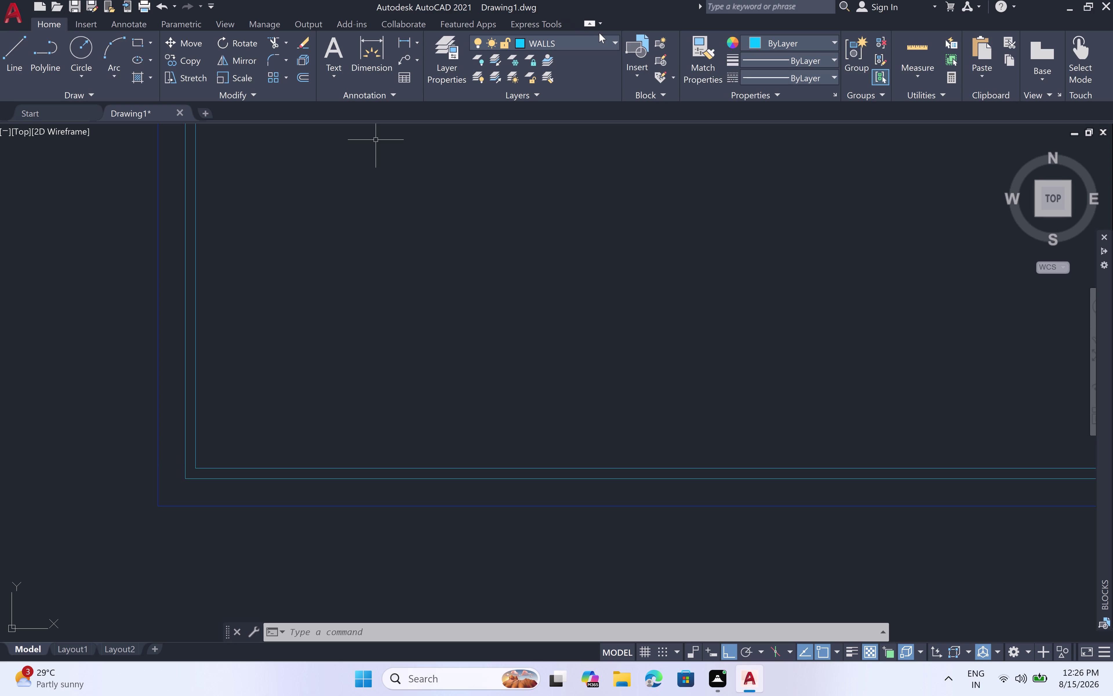
On layer 0, draw a 2'7.5" line rightward from the room's lower-left inner corner.
click(613, 40)
click(605, 62)
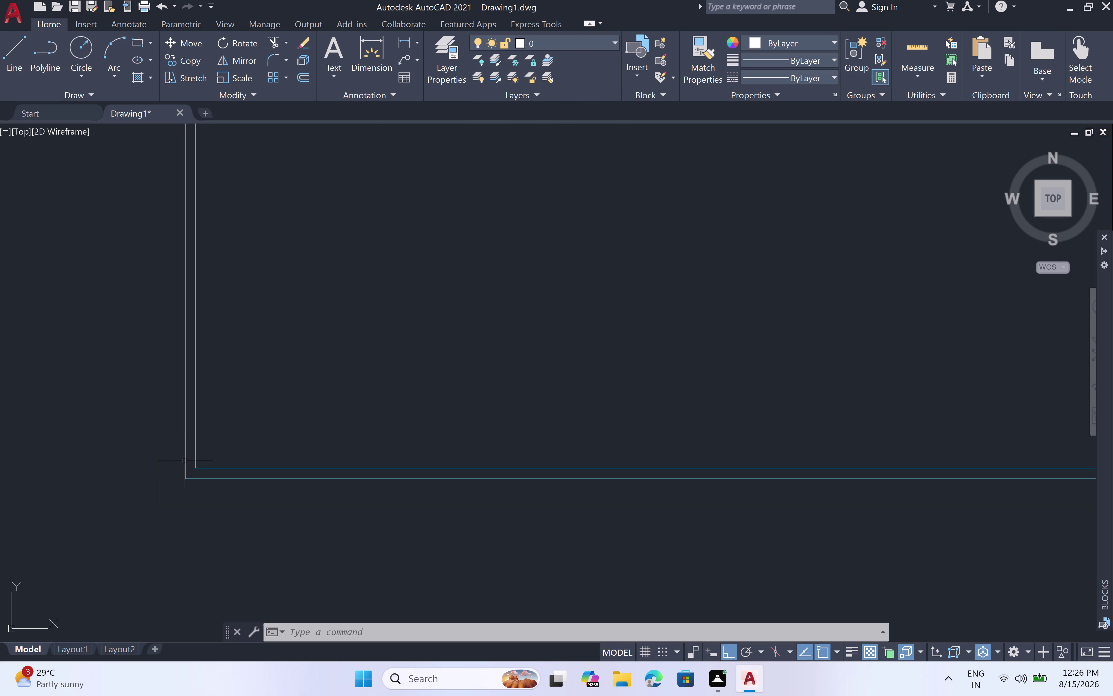
key(l)
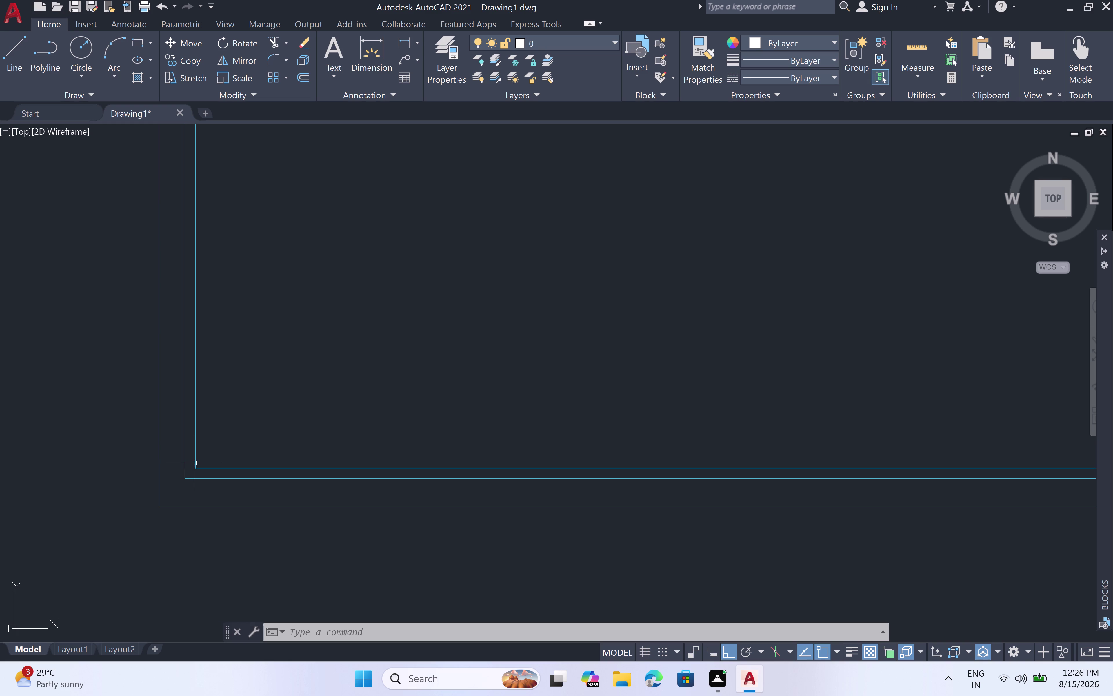
key(space)
click(197, 465)
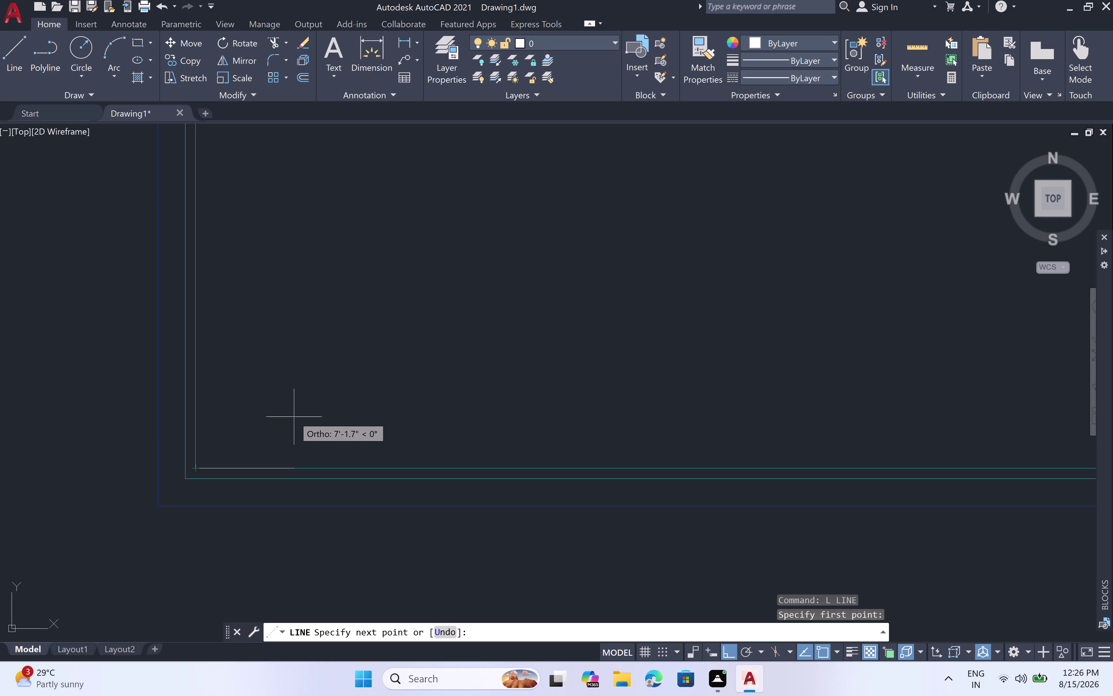
key(2)
key(apostrophe)
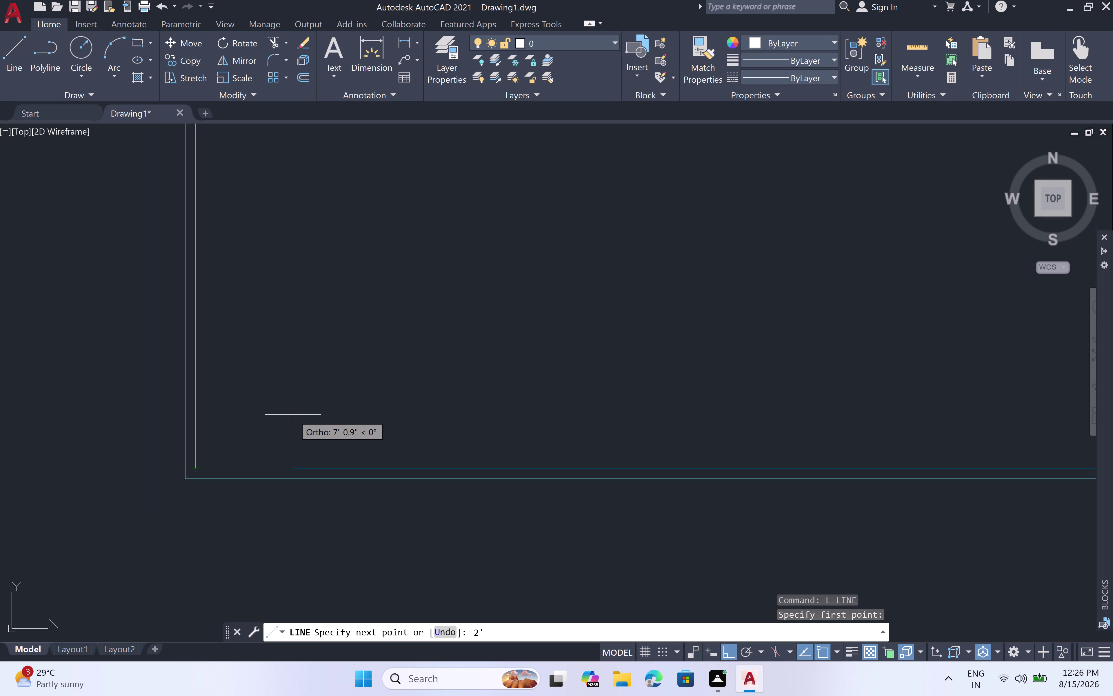
key(7)
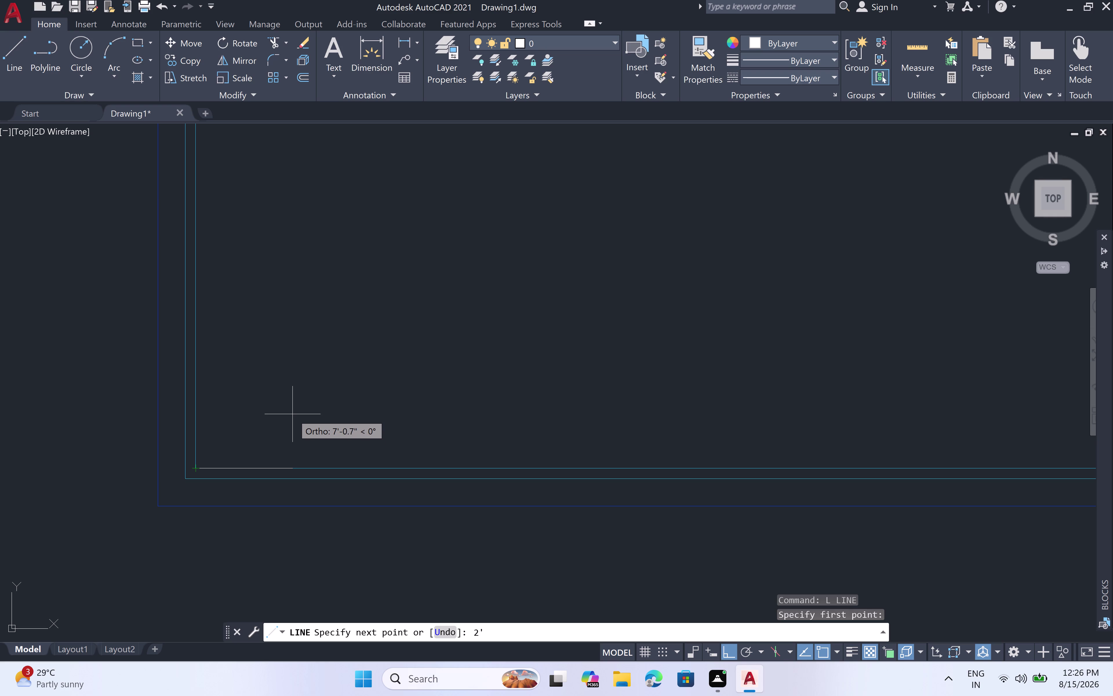
key(period)
key(5)
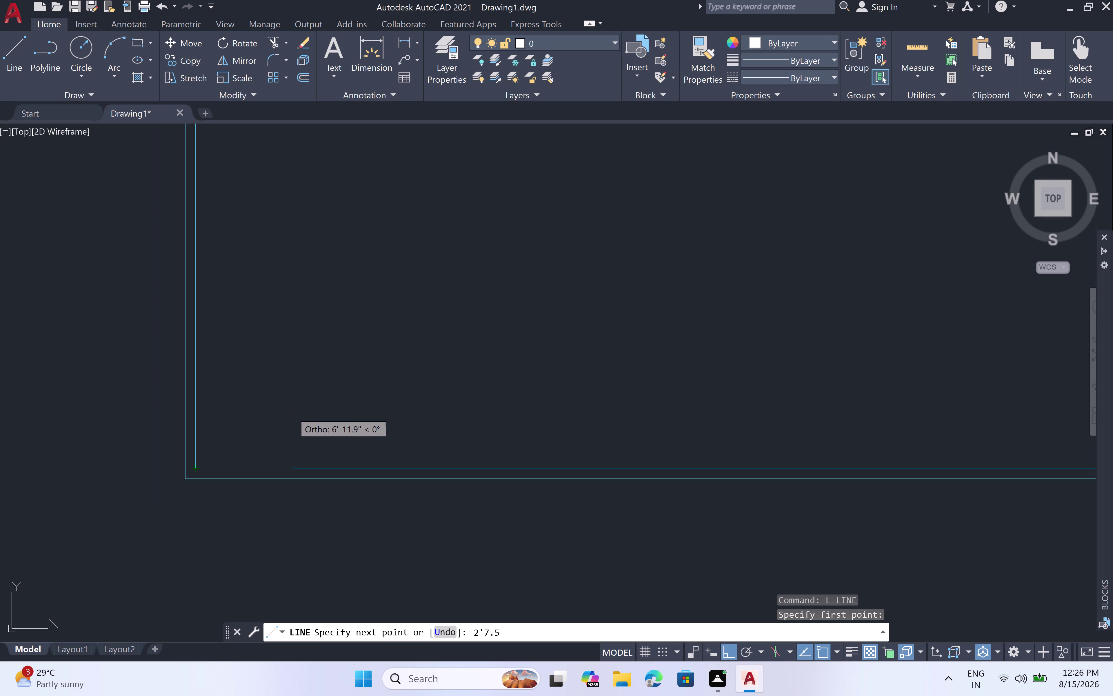
key(shift+quotedbl)
key(space)
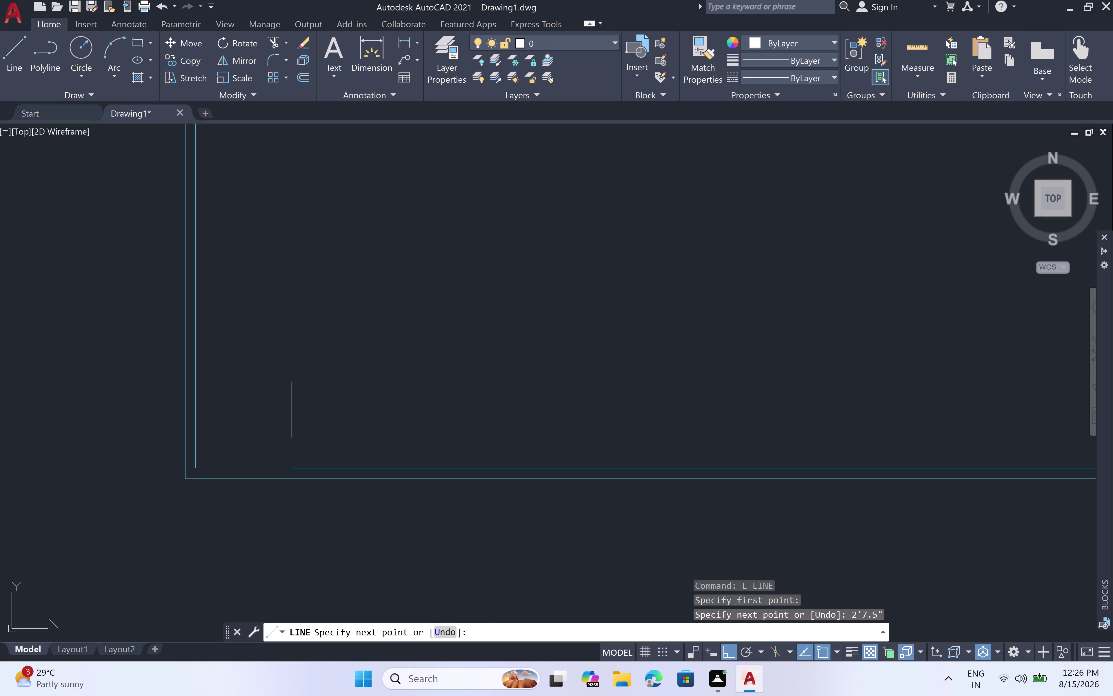
Pan out to show the room and extend the line 52' upward.
scroll(down, 3)
middle_drag(260, 280, 261, 281)
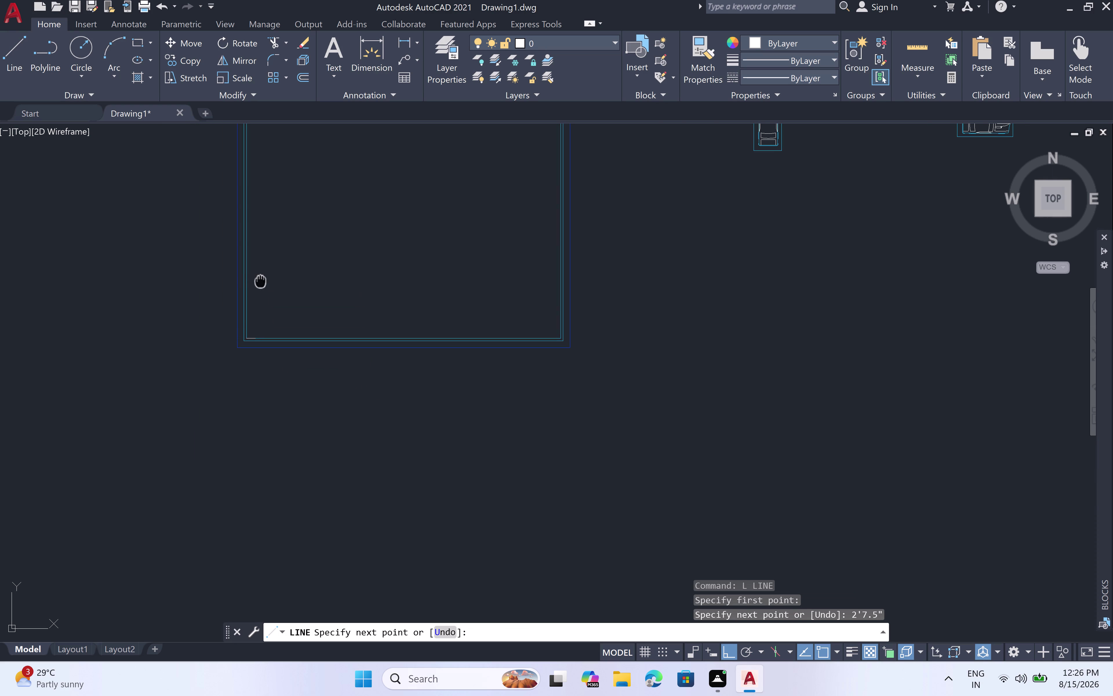
middle_drag(260, 281, 273, 414)
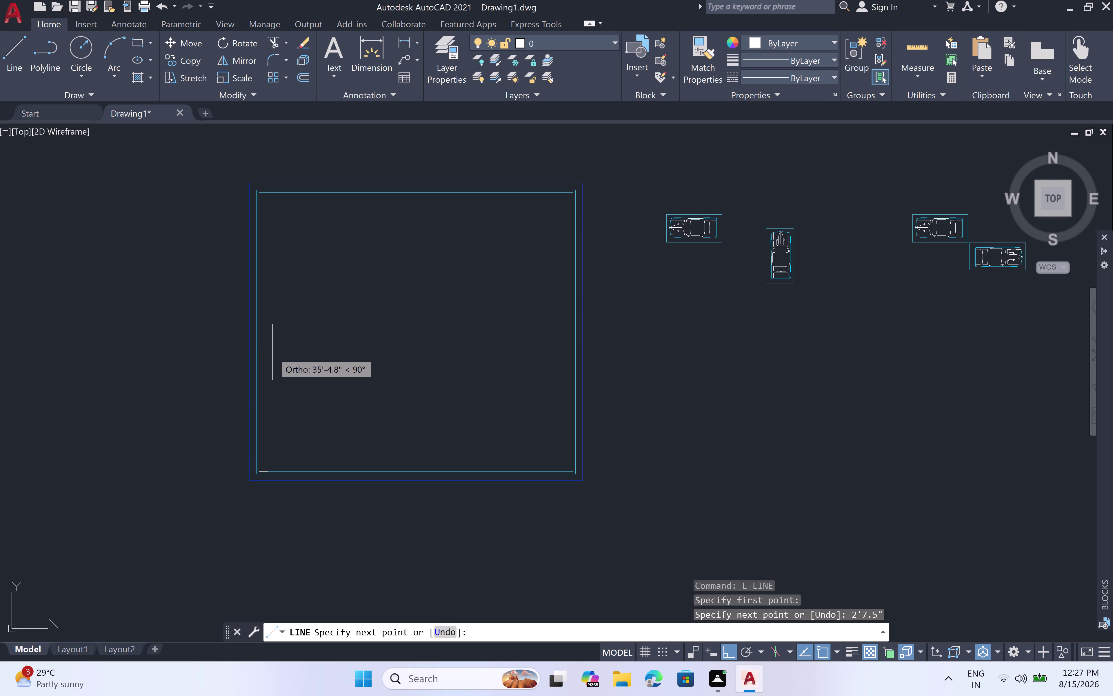
key(5)
text(2)
text(')
key(space)
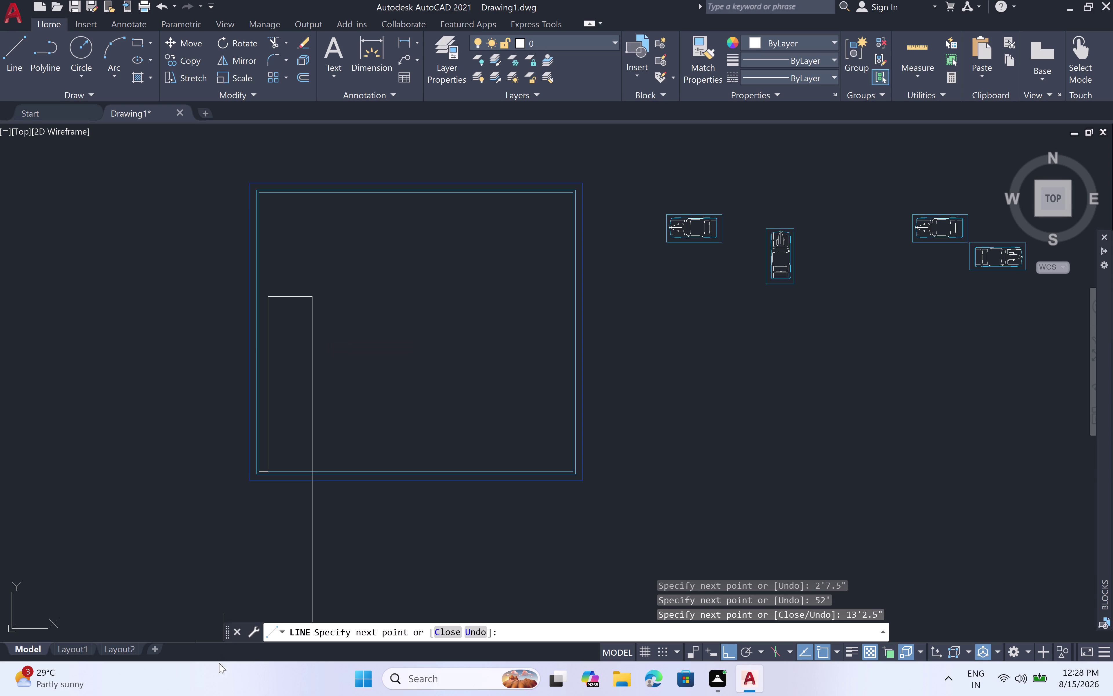
Continue the line 13'2.5" across, then zoom back in.
scroll(up, 3)
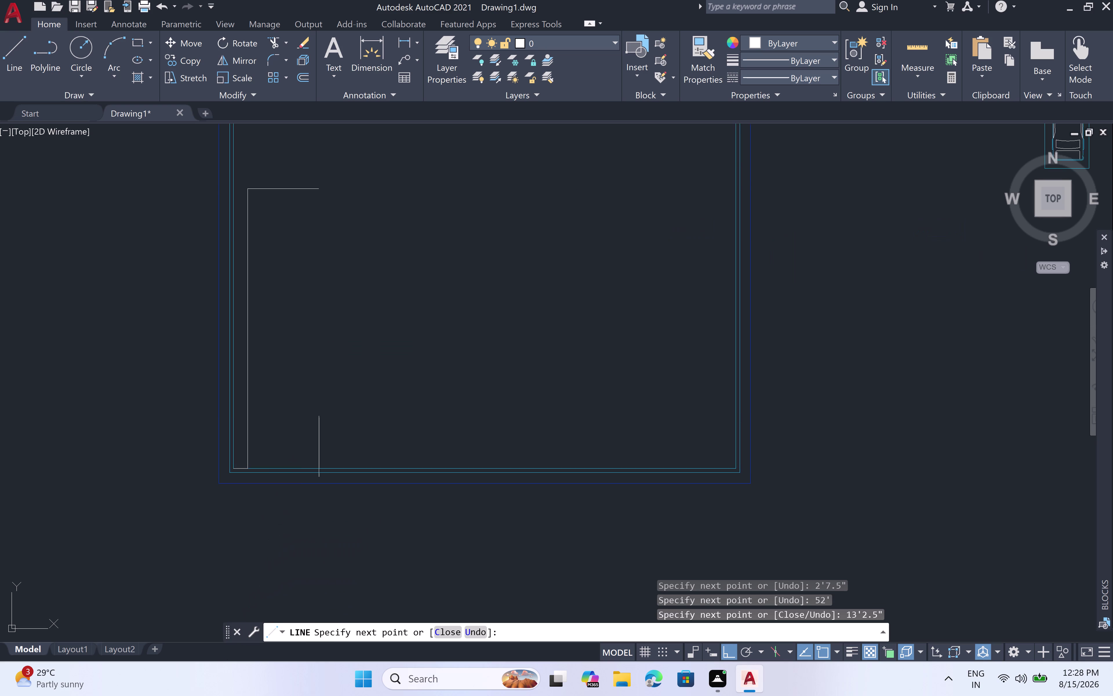
scroll(up, 3)
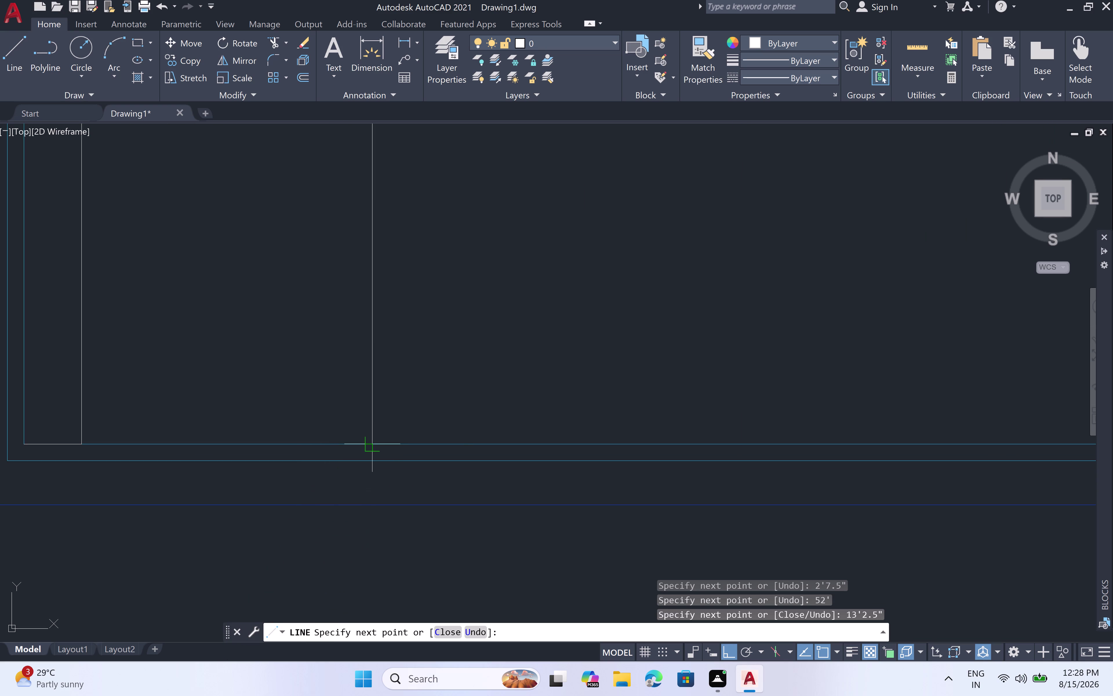
Snap the last piece perpendicular to the bottom wall and end the line command.
click(371, 444)
key(Escape)
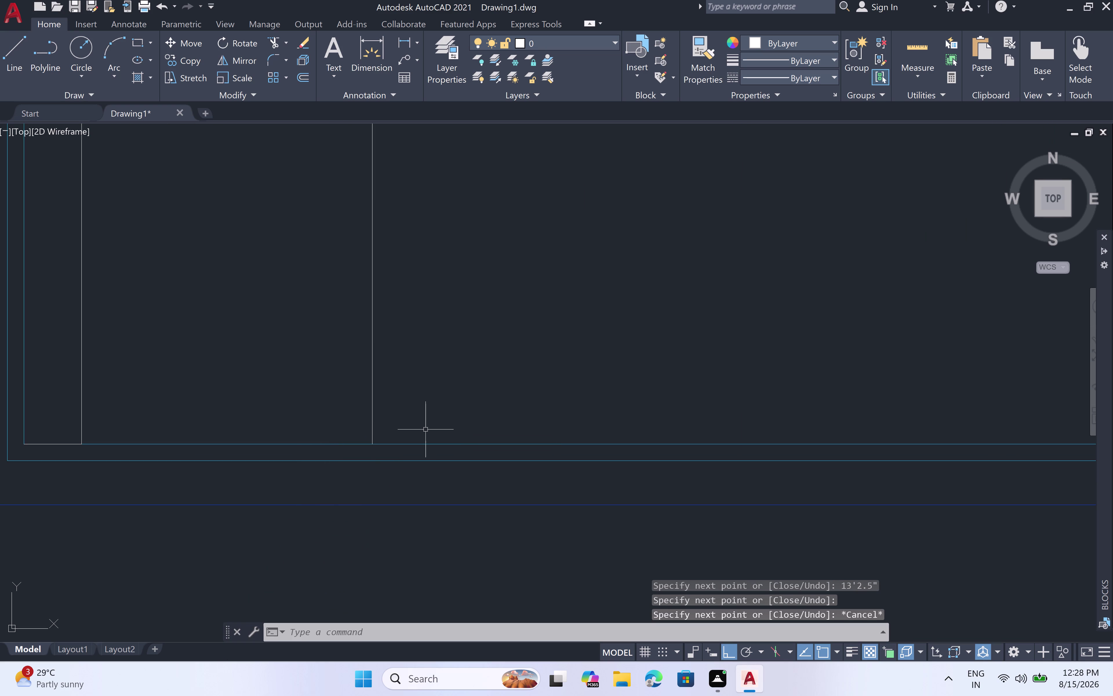
scroll(down, 3)
scroll(down, 3)
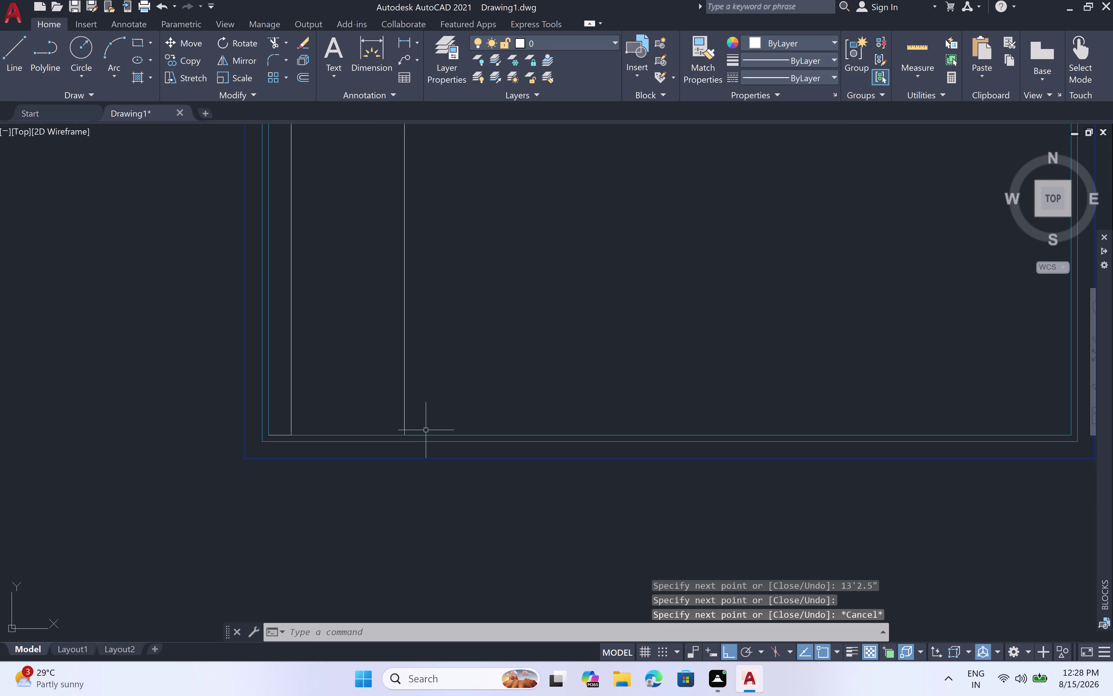
scroll(down, 3)
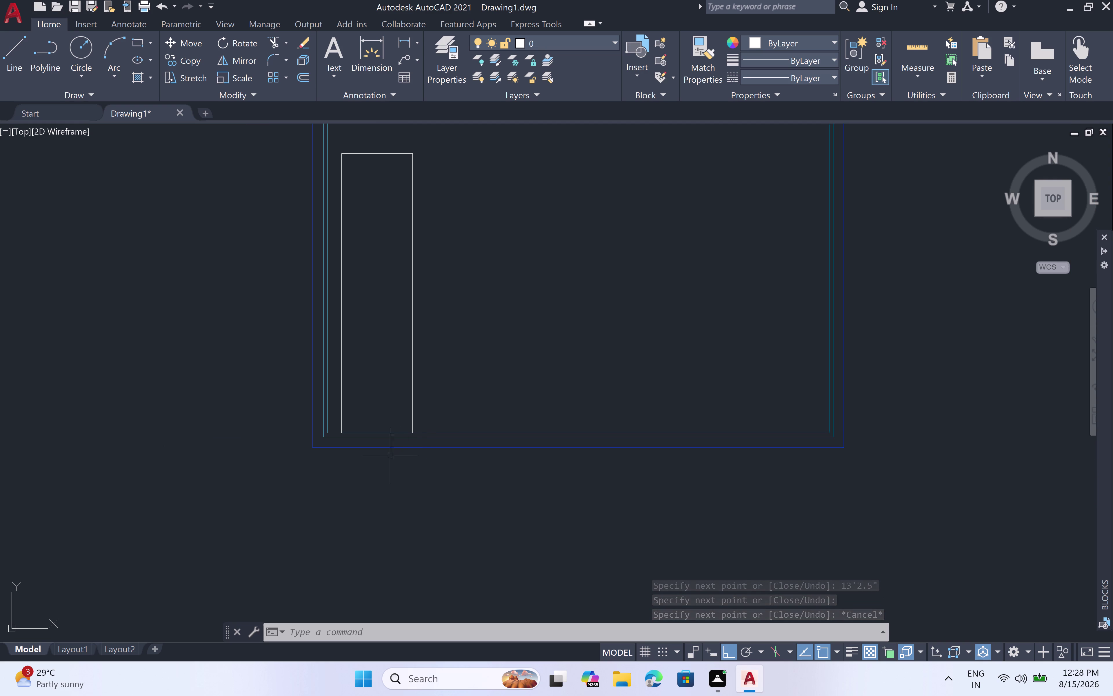
Begin typing the OFFSET command and clear the mistyped text.
key(o)
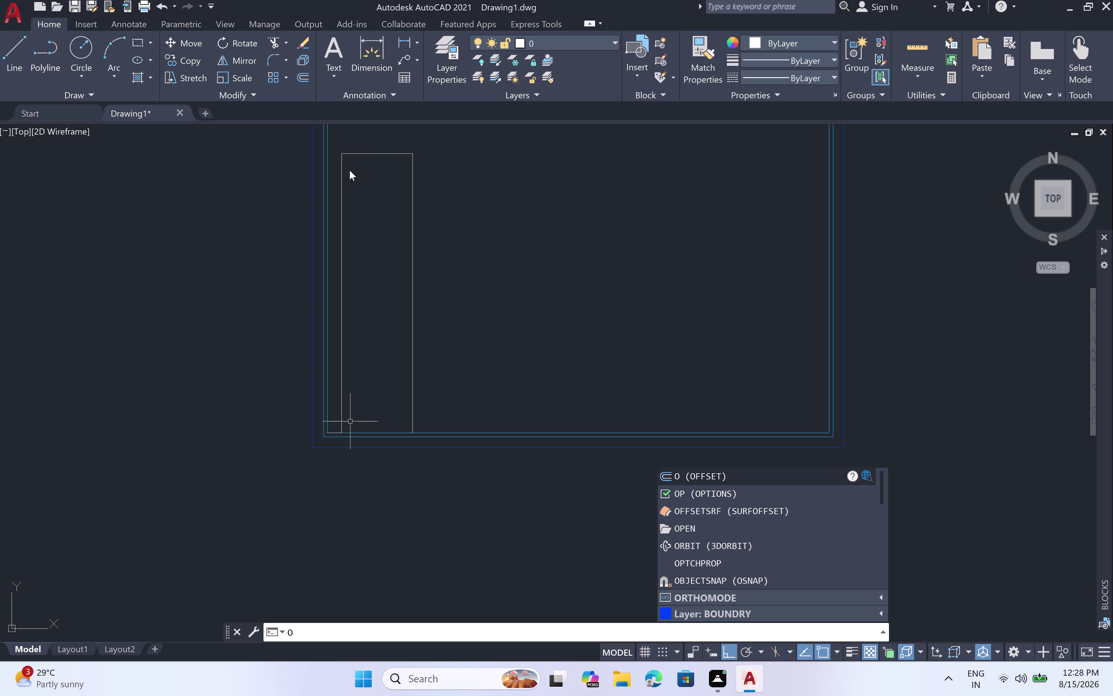
text(OO)
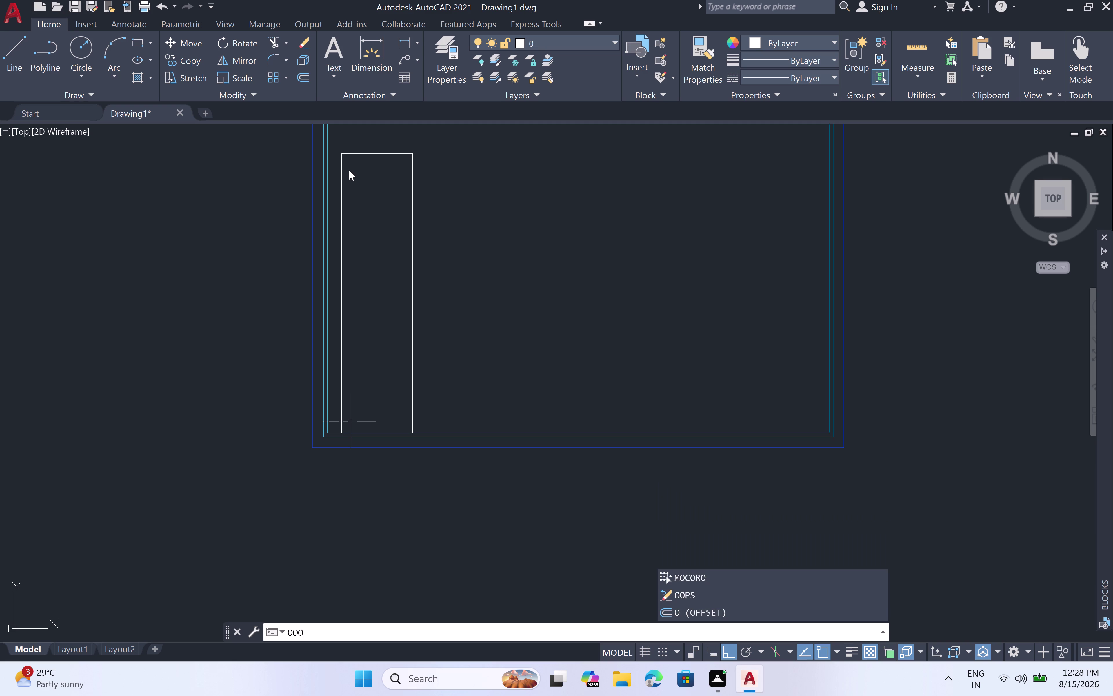
key(f)
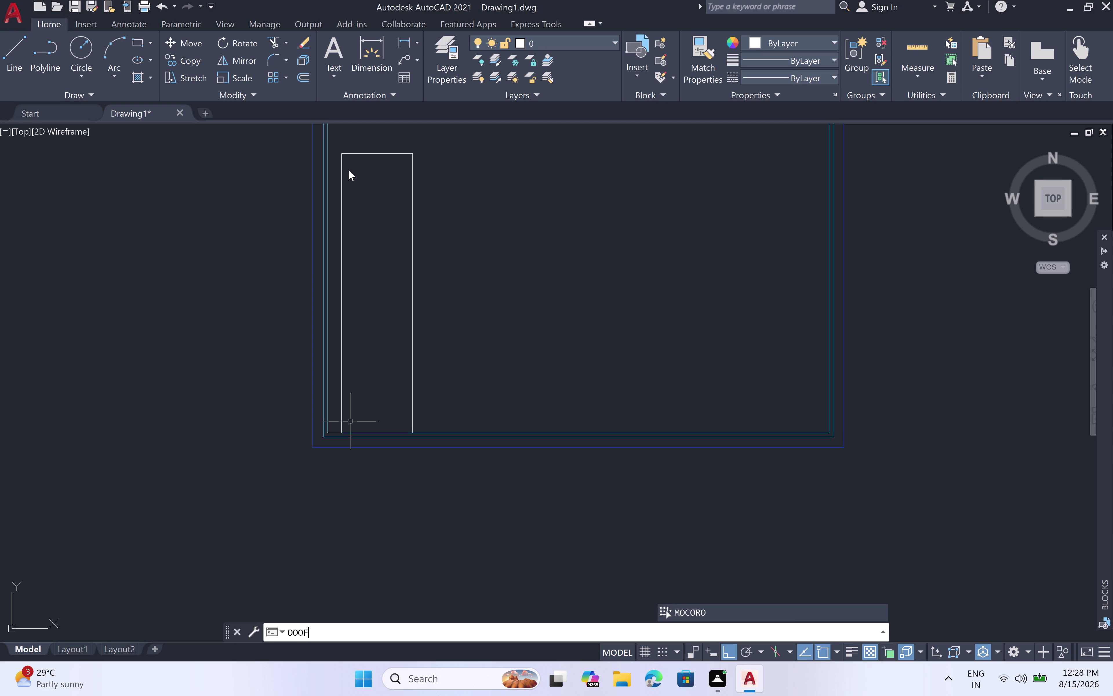
key(BackSpace)
key(BackSpace)
key(BackSpace)
key(BackSpace)
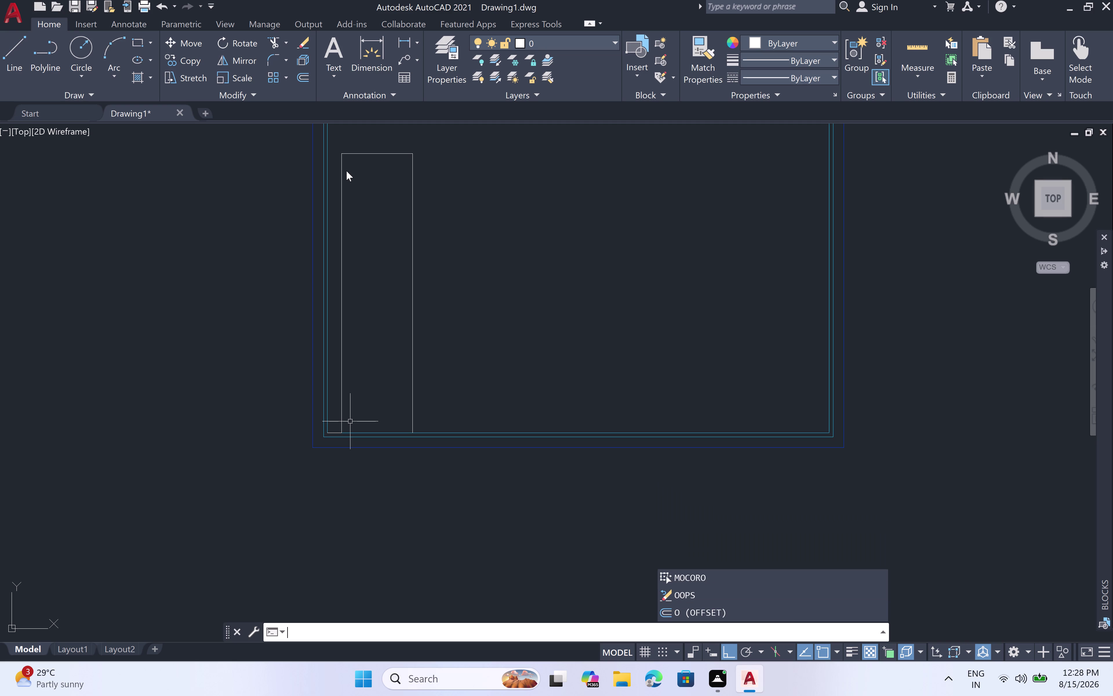
Offset the tall rectangle's left edge 4.5" inward to give the partition its thickness.
key(o)
text(FF)
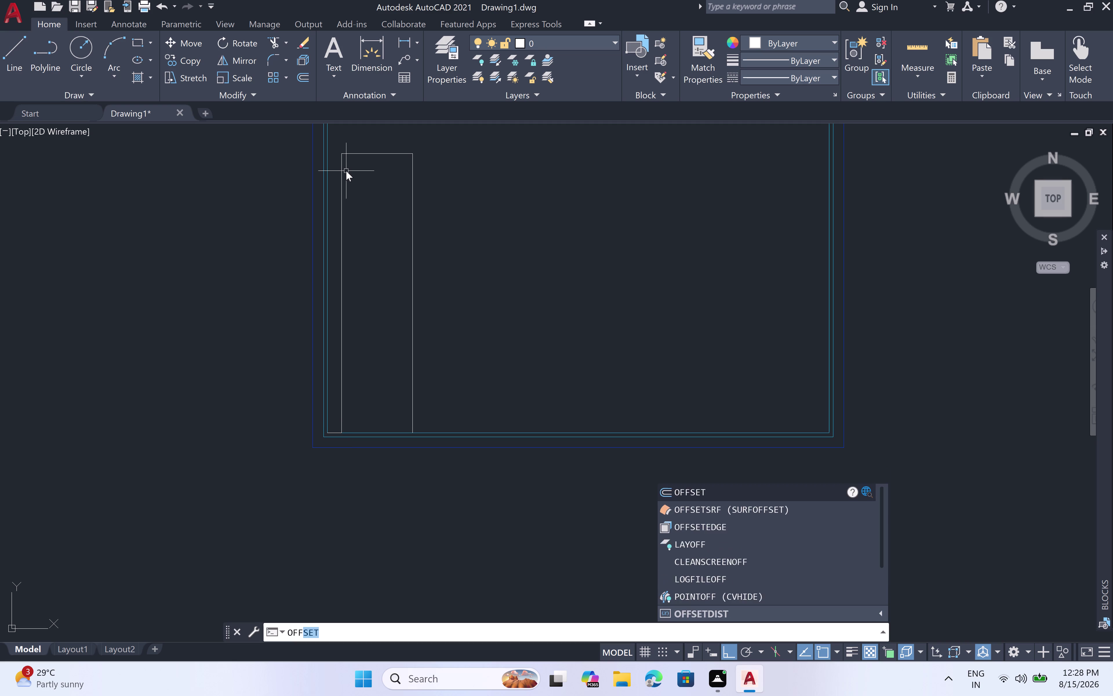
key(space)
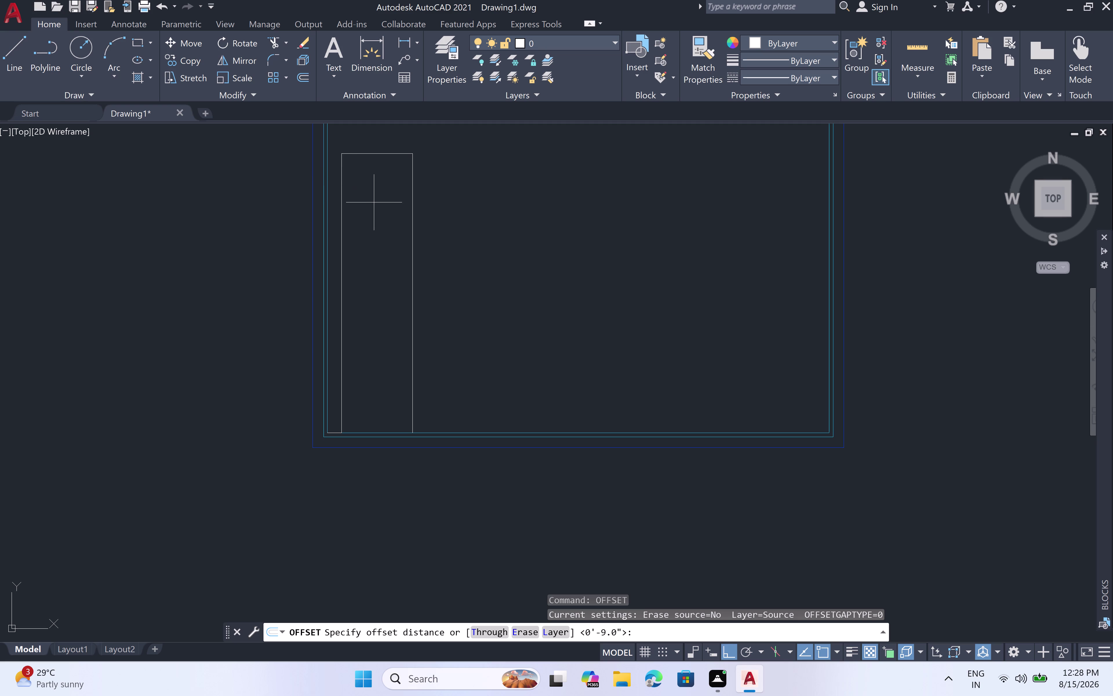
text(4.)
key(5)
key(shift+quotedbl)
key(space)
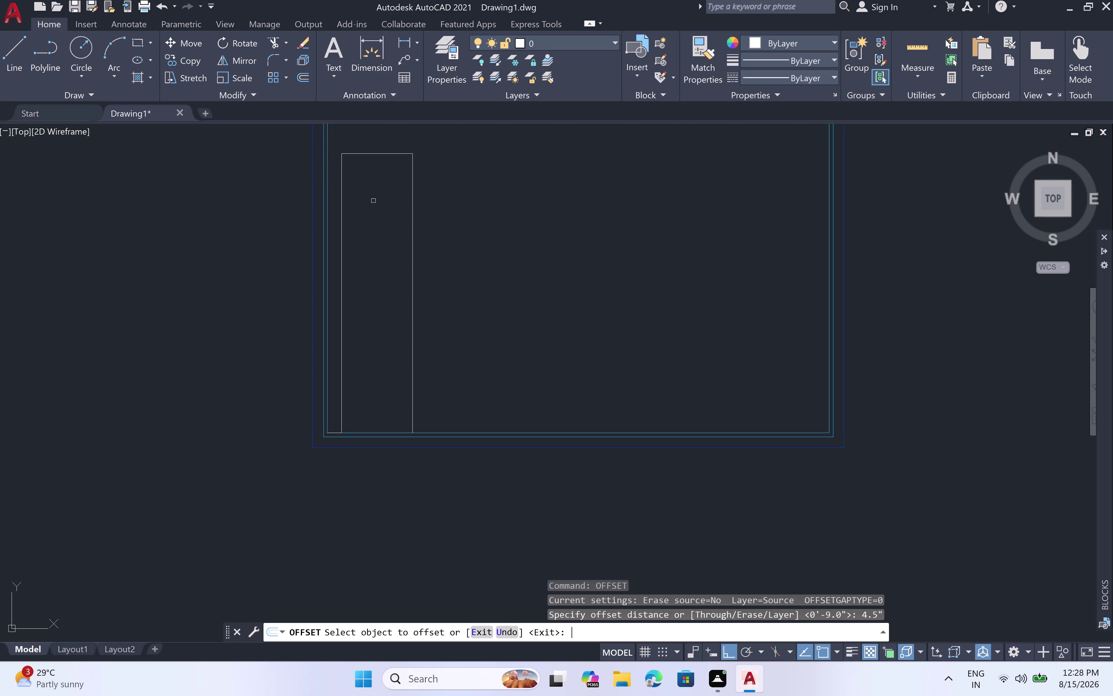
click(343, 226)
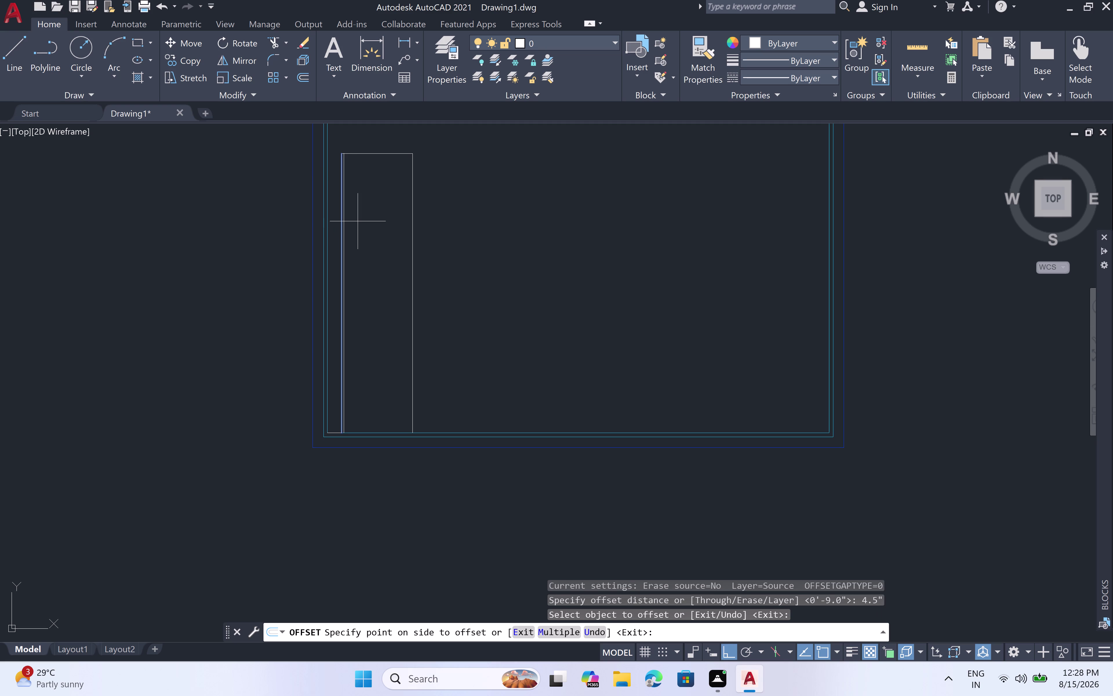
click(358, 221)
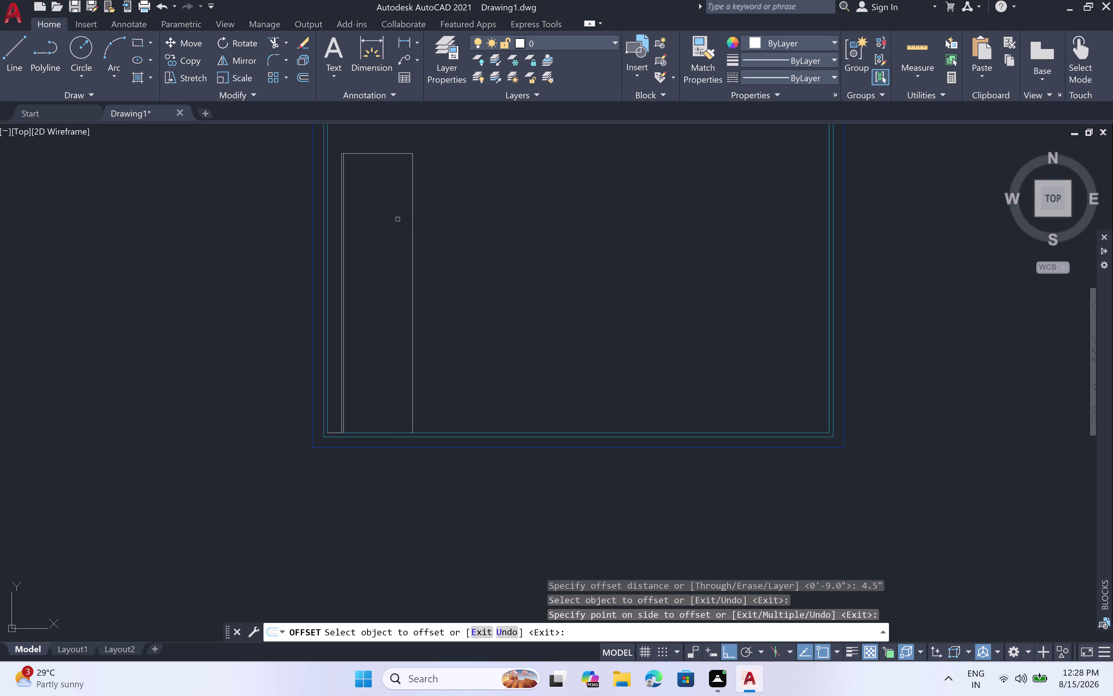
key(space)
key(space)
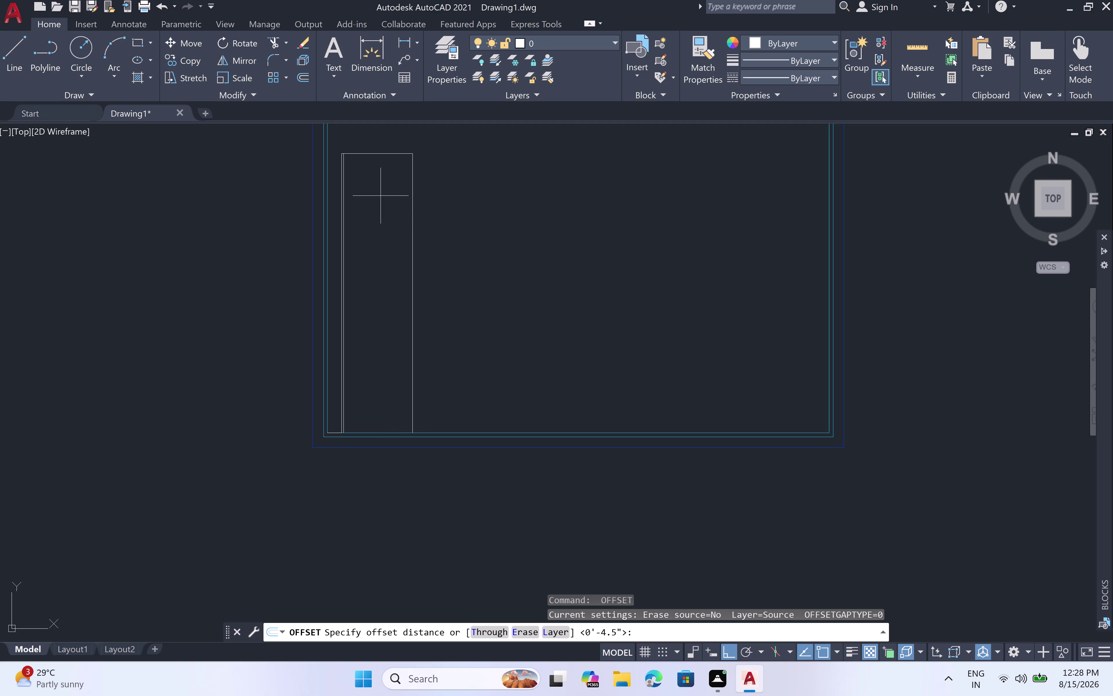
key(Escape)
Fence-trim the rectangle's top and right edges, then pan to the partition top.
text(TR)
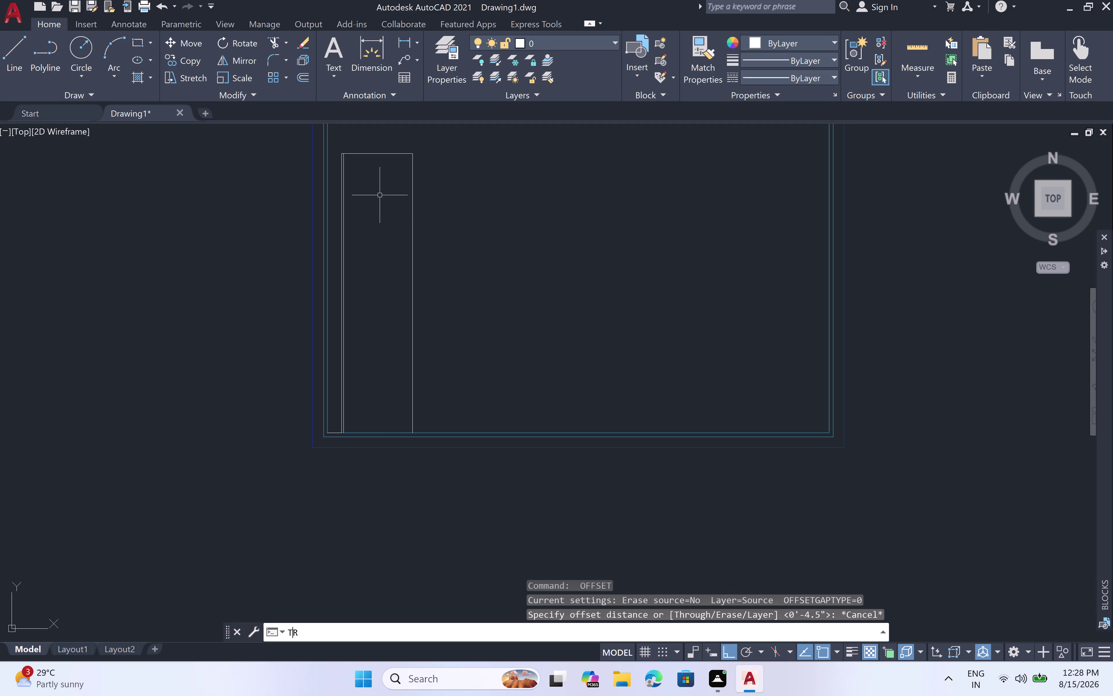
key(space)
click(363, 148)
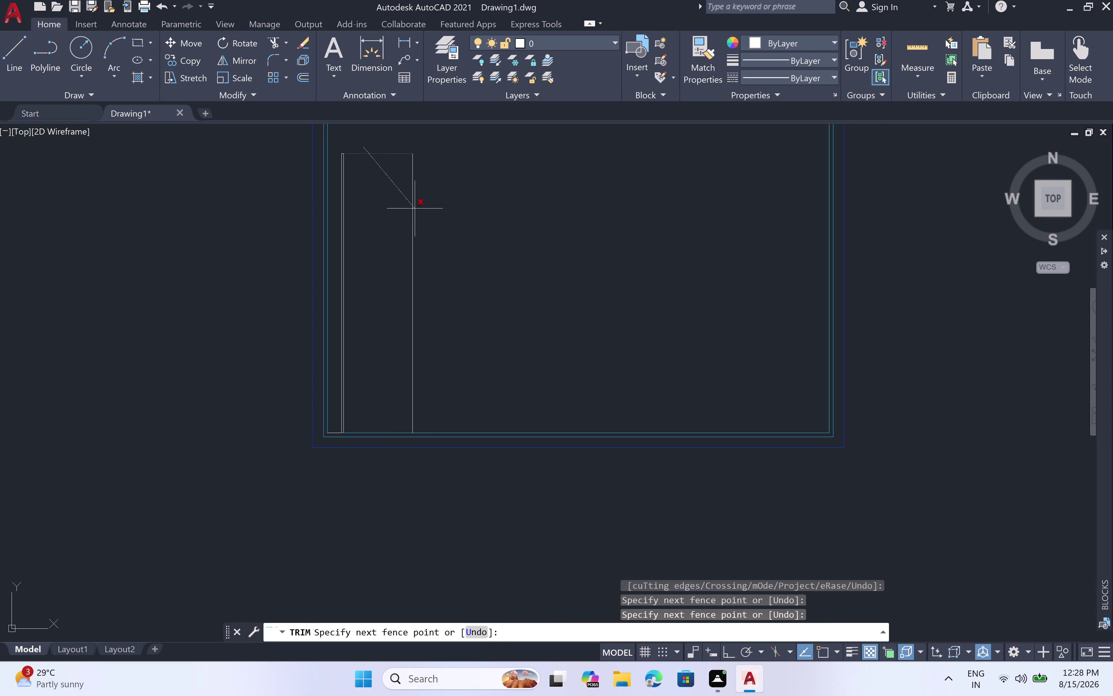
click(427, 219)
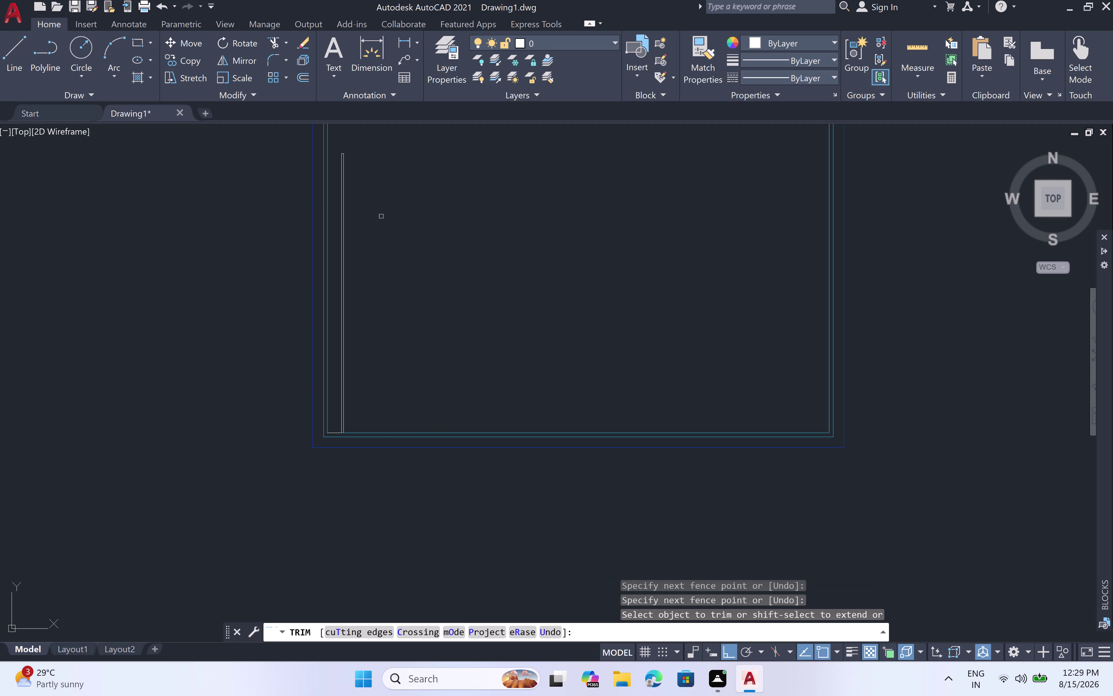
scroll(up, 3)
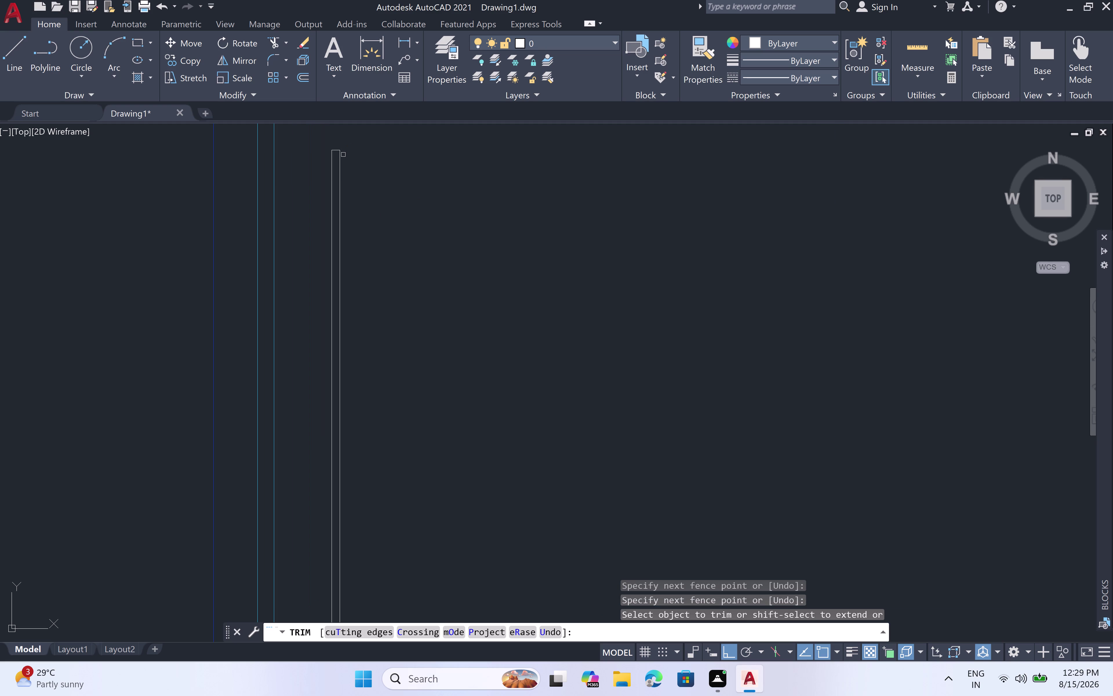
scroll(up, 3)
middle_drag(344, 154, 341, 233)
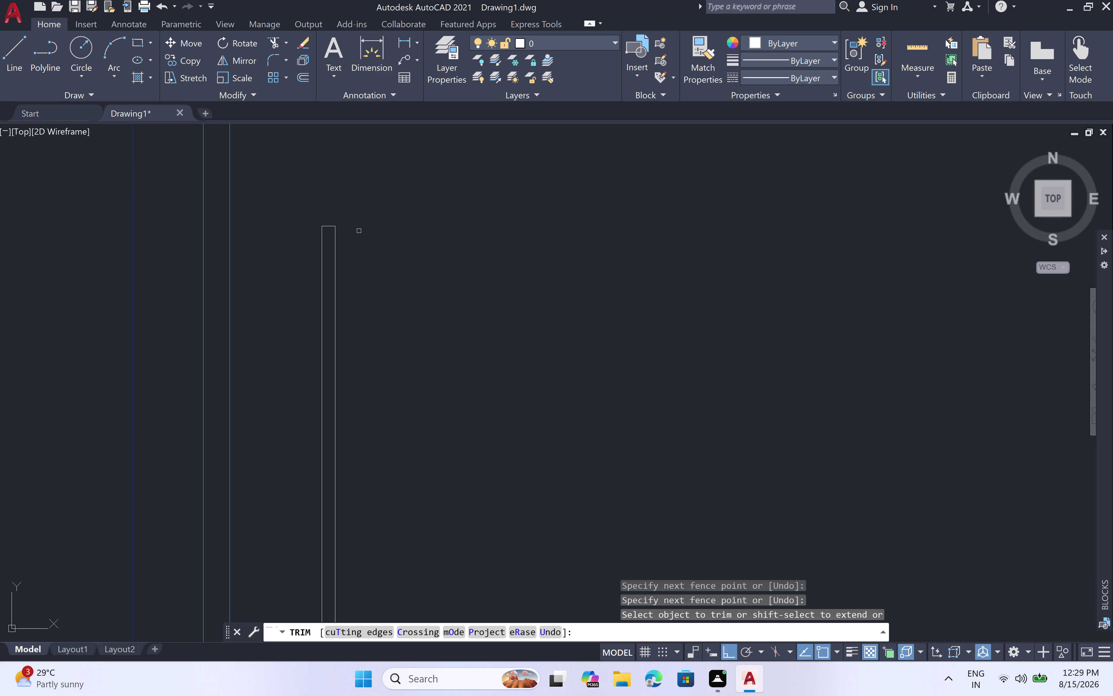
Cancel, undo the trim, and redo the fence trim across the top and right edges.
click(328, 227)
key(l)
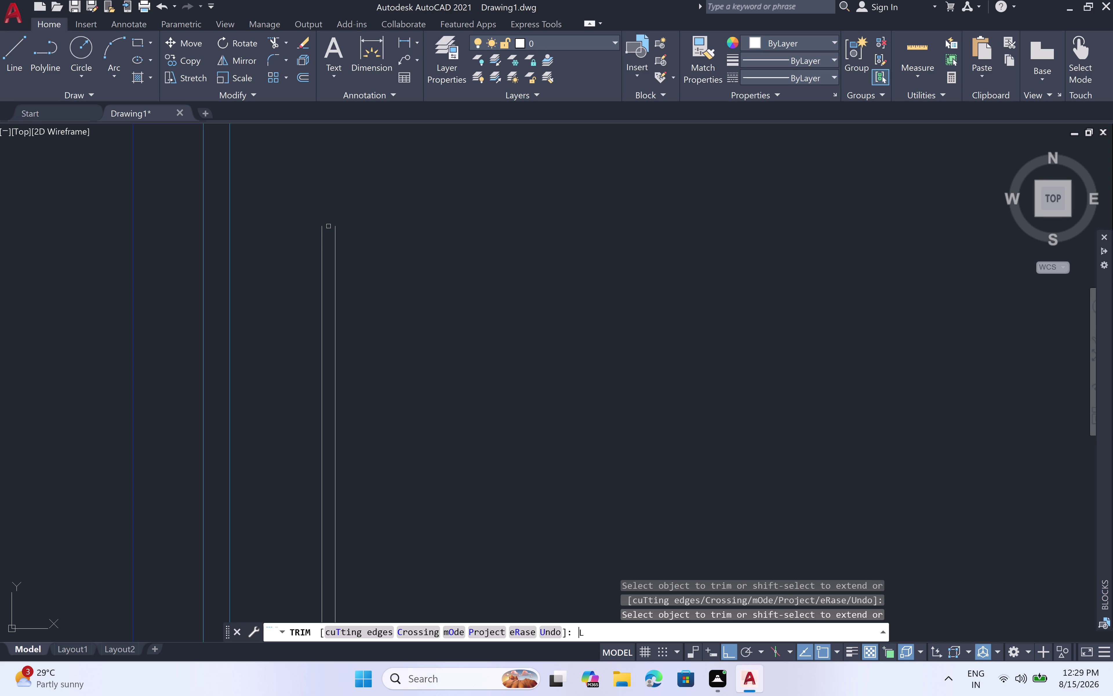
key(Escape)
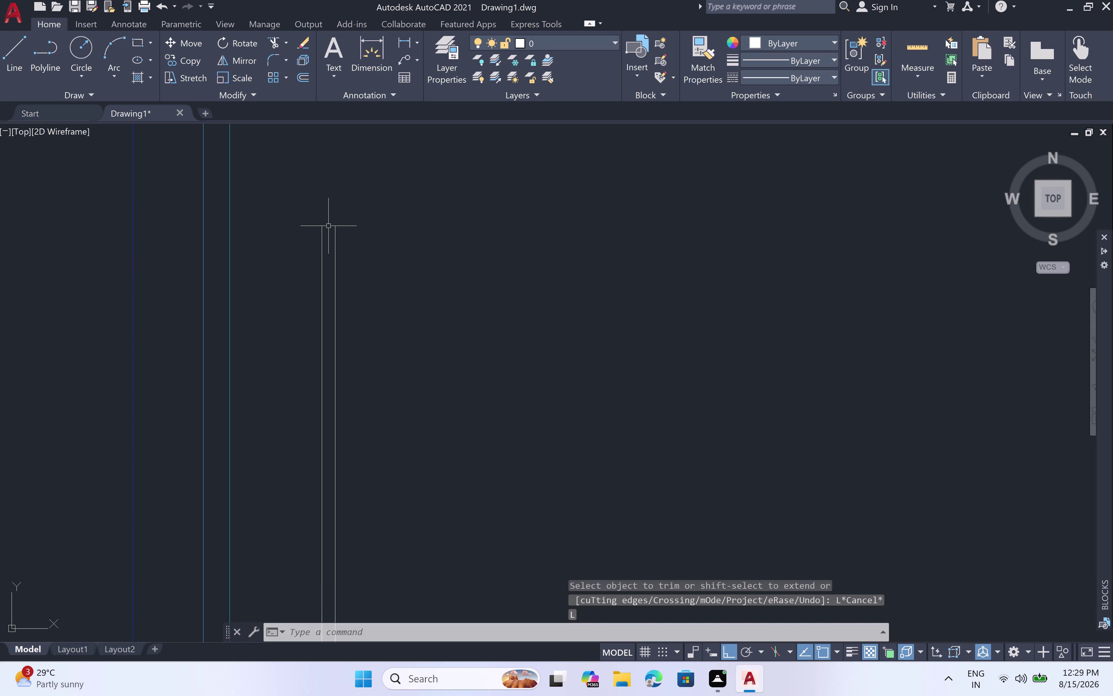
key(ctrl+z)
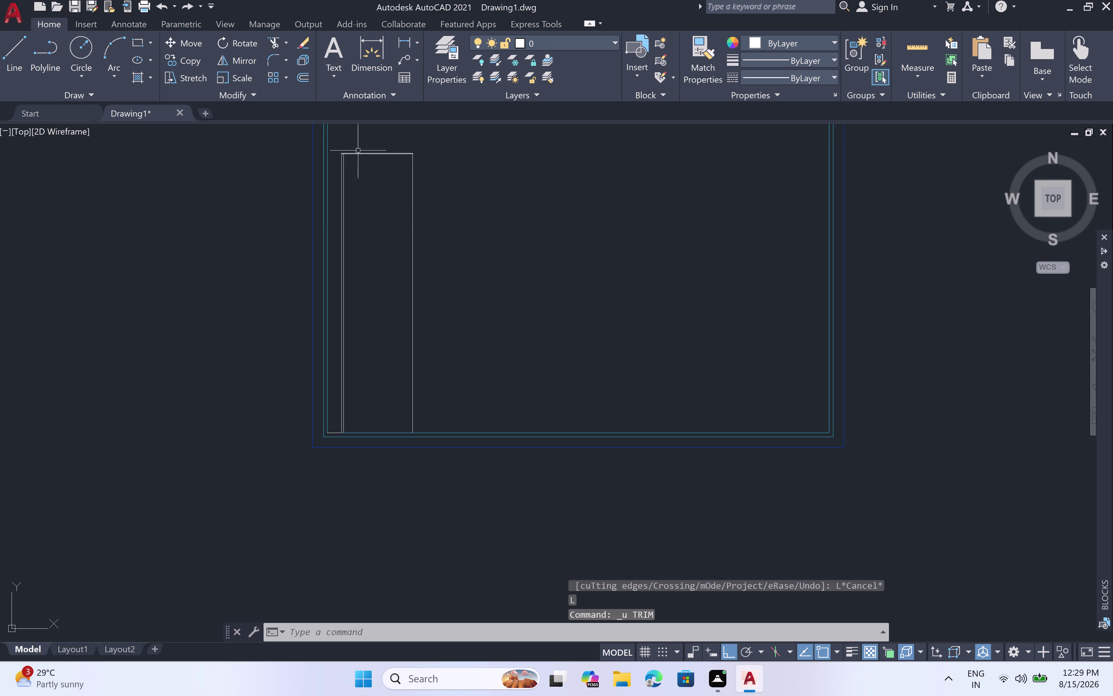
text(TR)
key(space)
triple_click(376, 149)
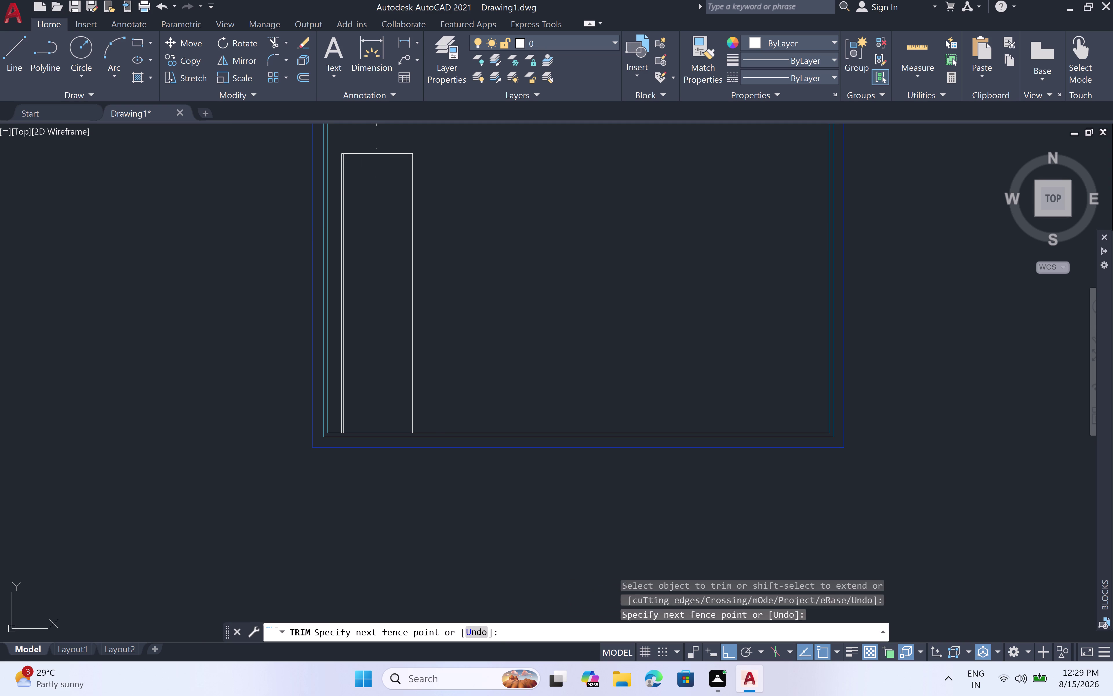
click(428, 210)
scroll(up, 3)
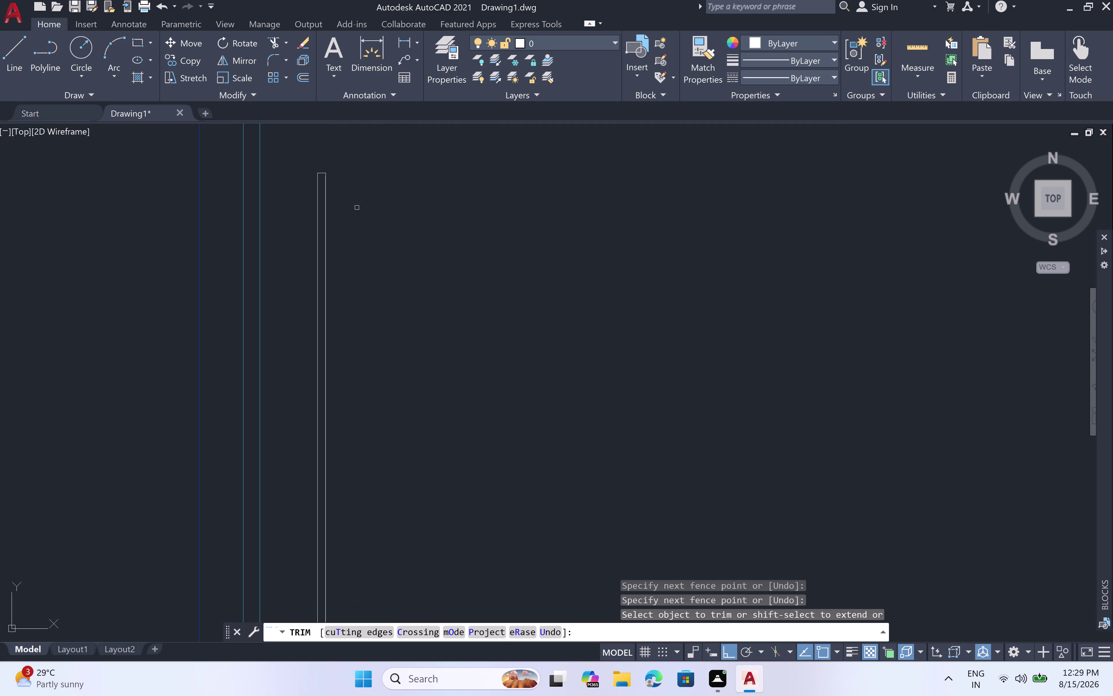
End the trim and draw a 13'2.5" line rightward from the partition's top corner.
key(Escape)
key(l)
key(space)
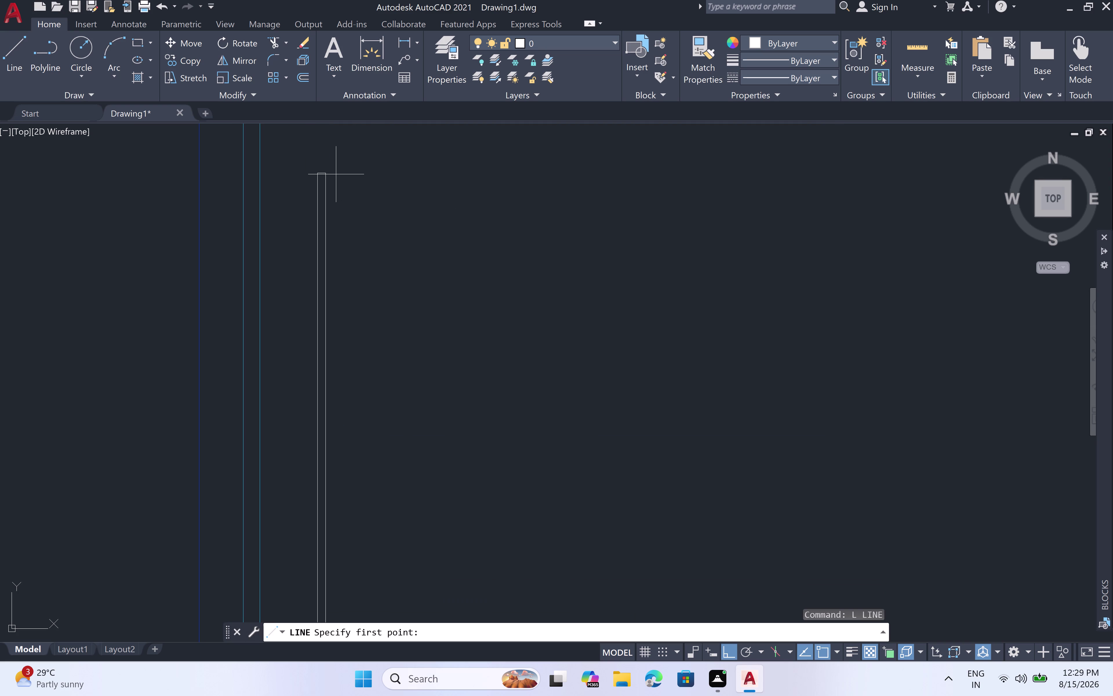
scroll(up, 3)
click(330, 175)
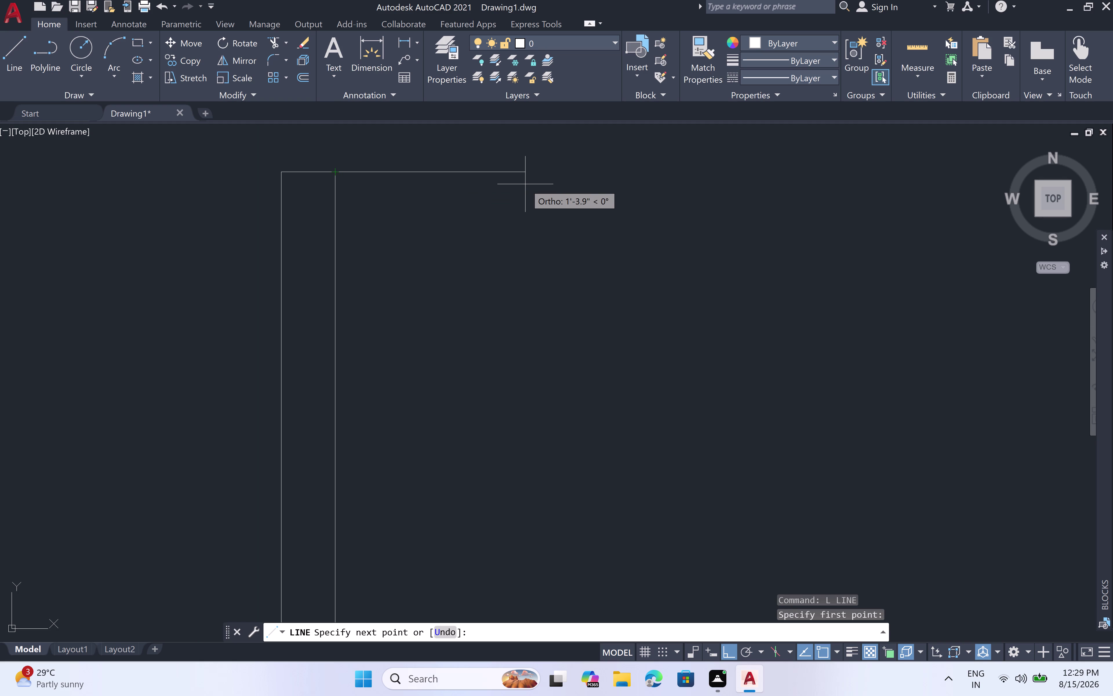
text(13')
text(2.5")
key(space)
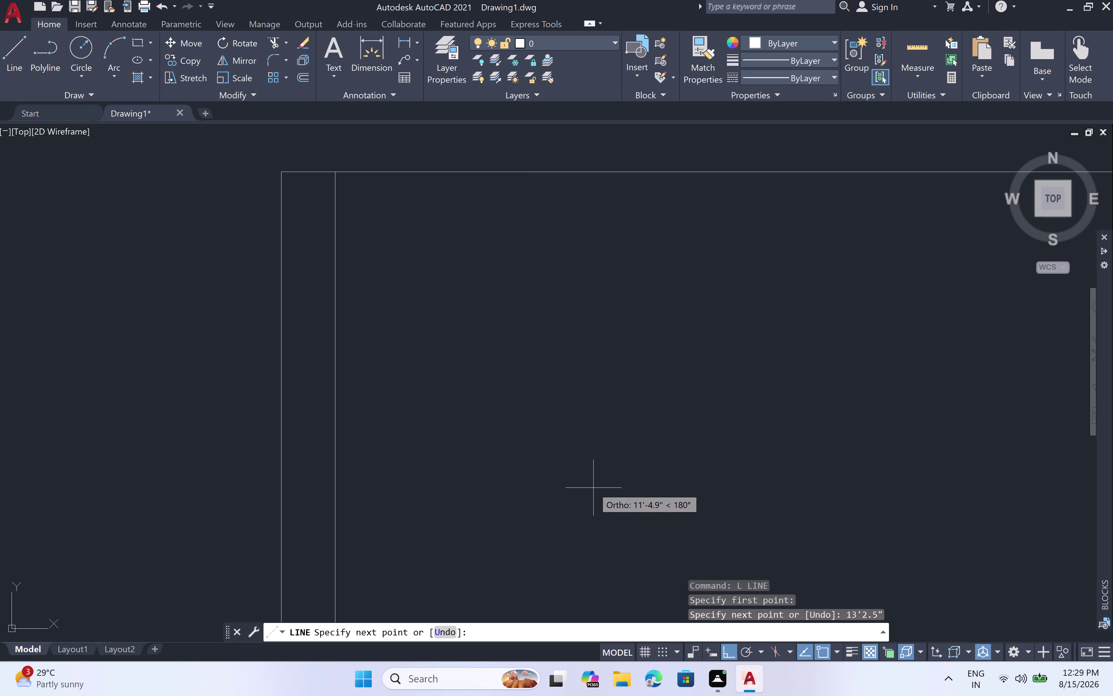
scroll(down, 3)
scroll(down, 3)
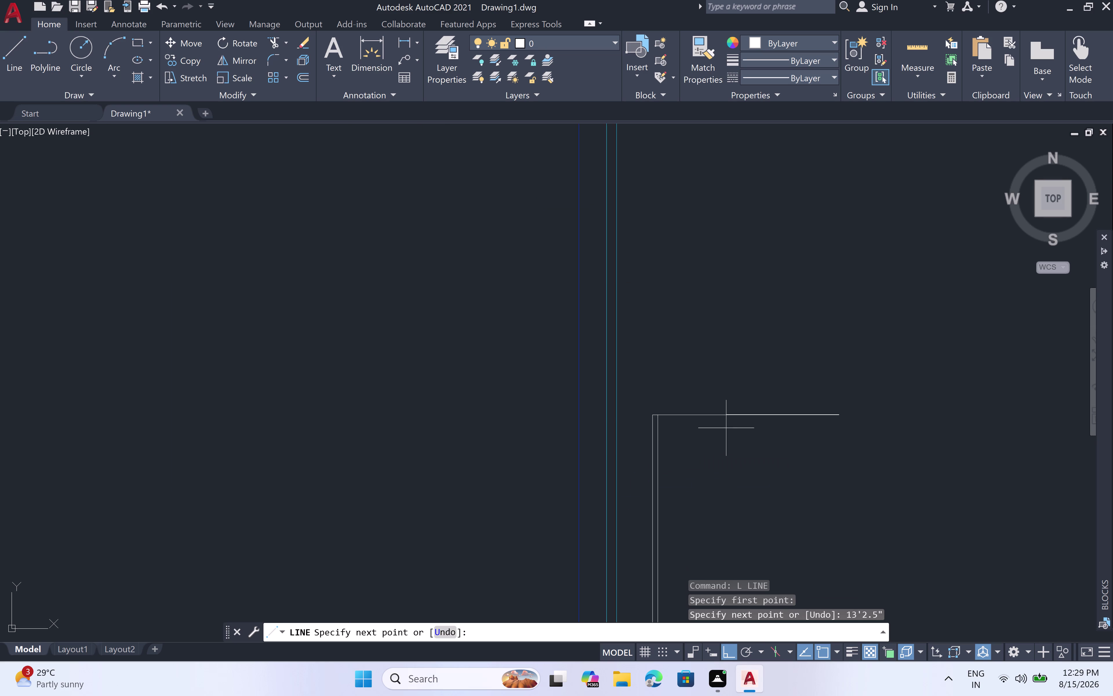
middle_drag(753, 468, 722, 339)
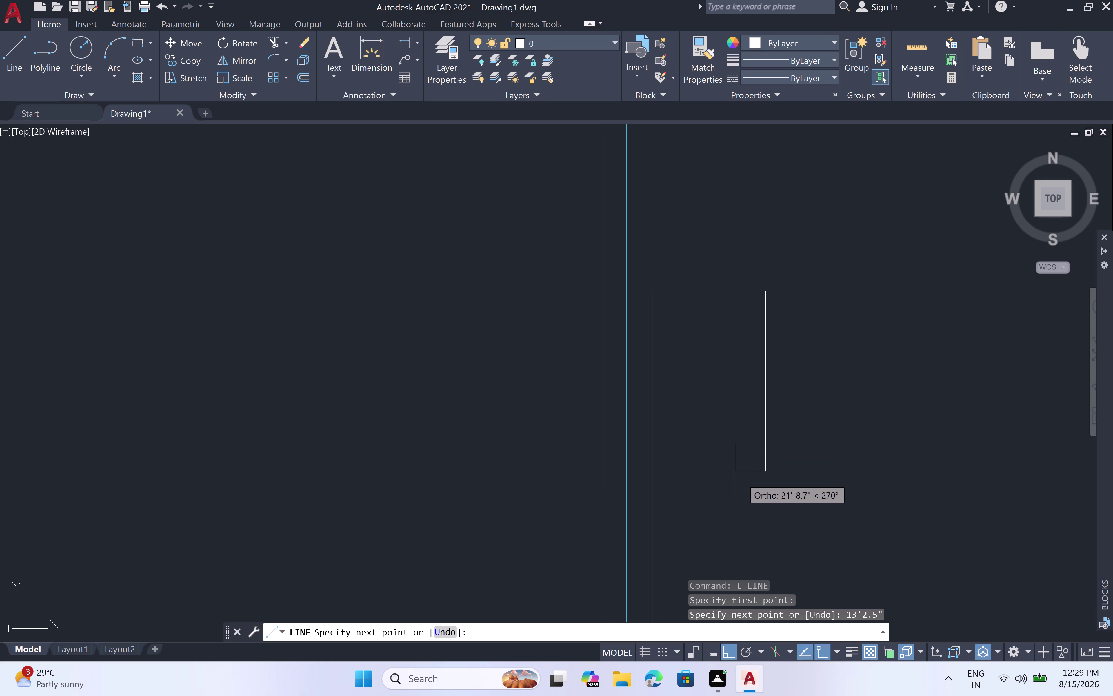
scroll(down, 3)
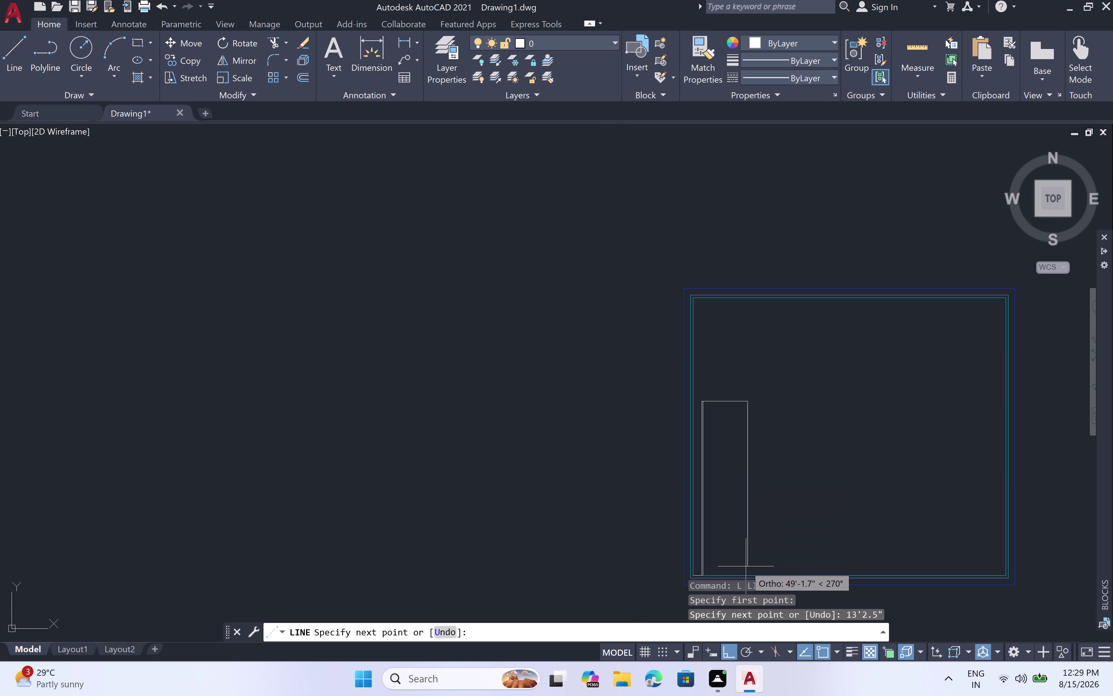